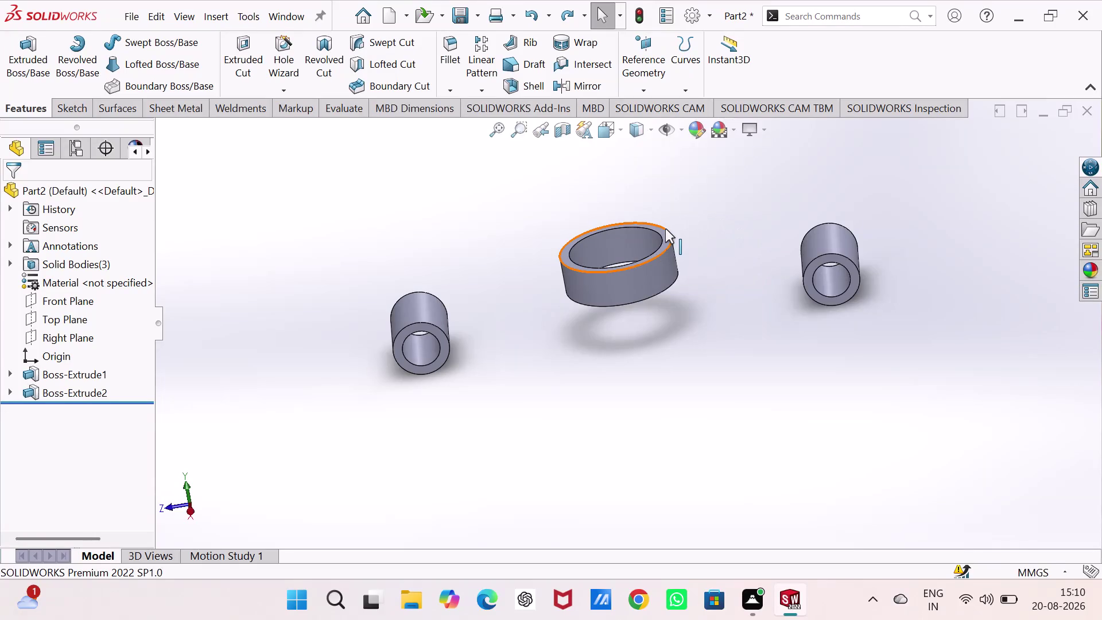
Open a new sketch on the ring's top face and view it Normal To.
click(662, 232)
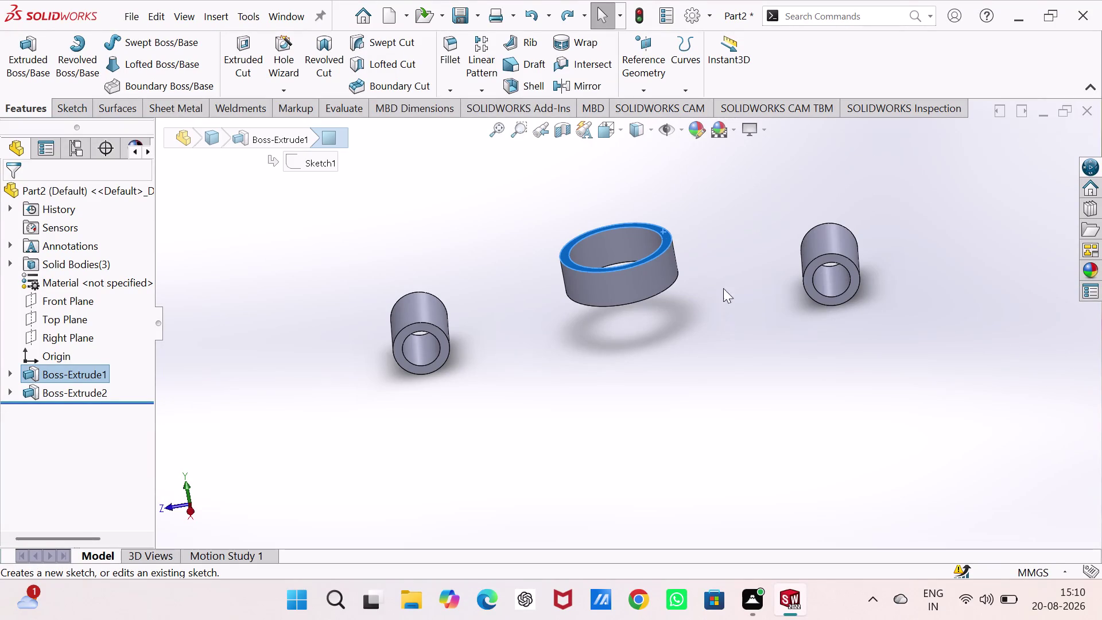
click(723, 277)
click(663, 231)
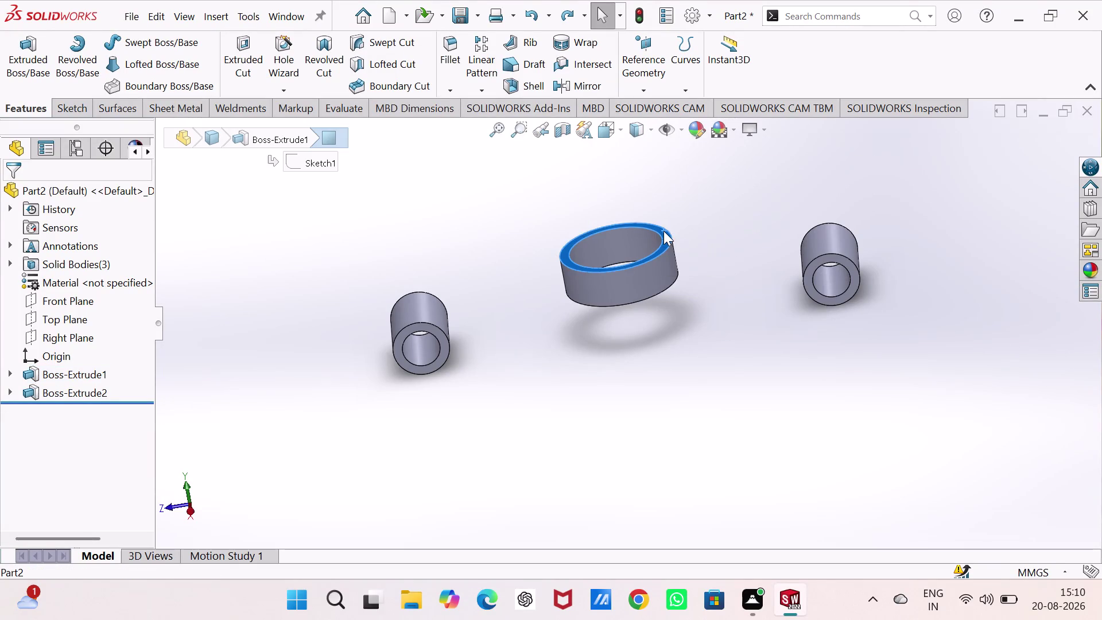
click(721, 197)
click(759, 270)
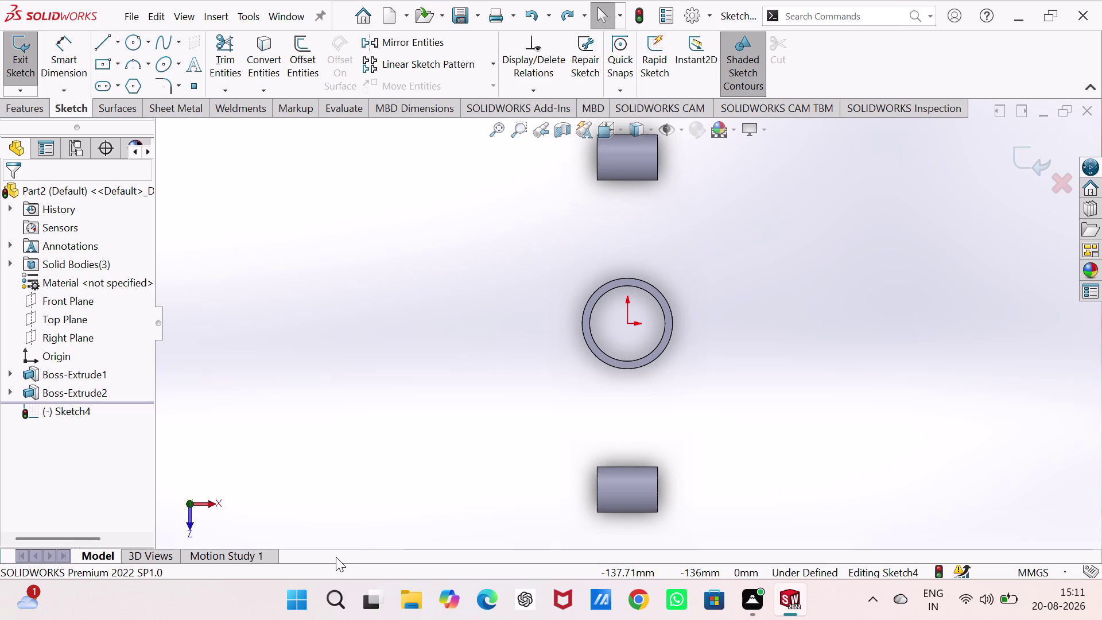
Draw a vertical centerline from the ring's centre to below the lower cylinder.
double_click(411, 269)
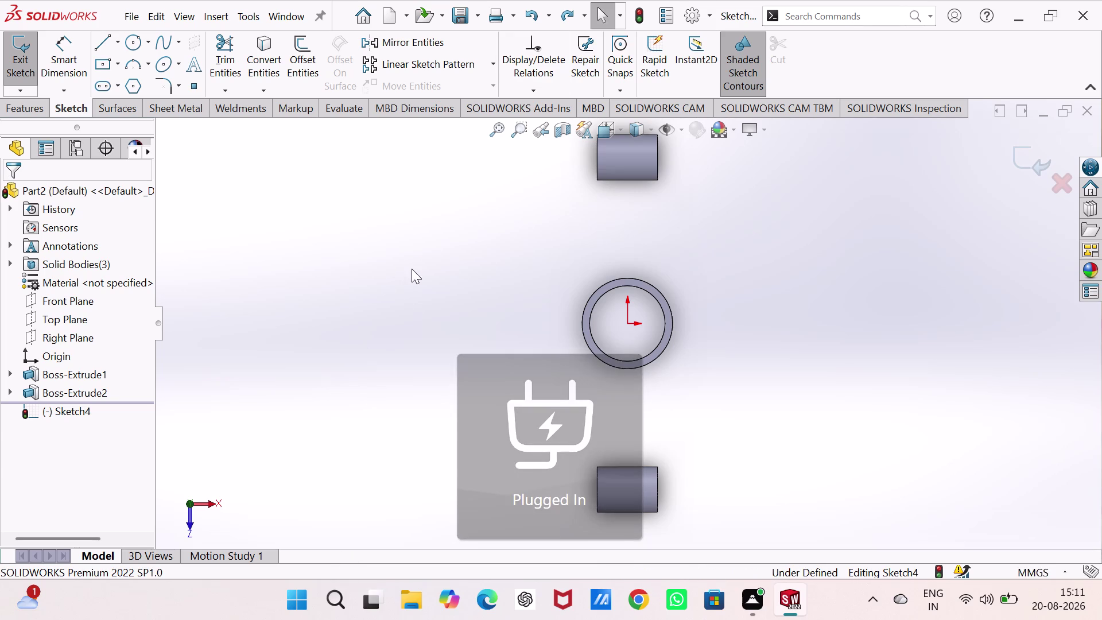
double_click(411, 272)
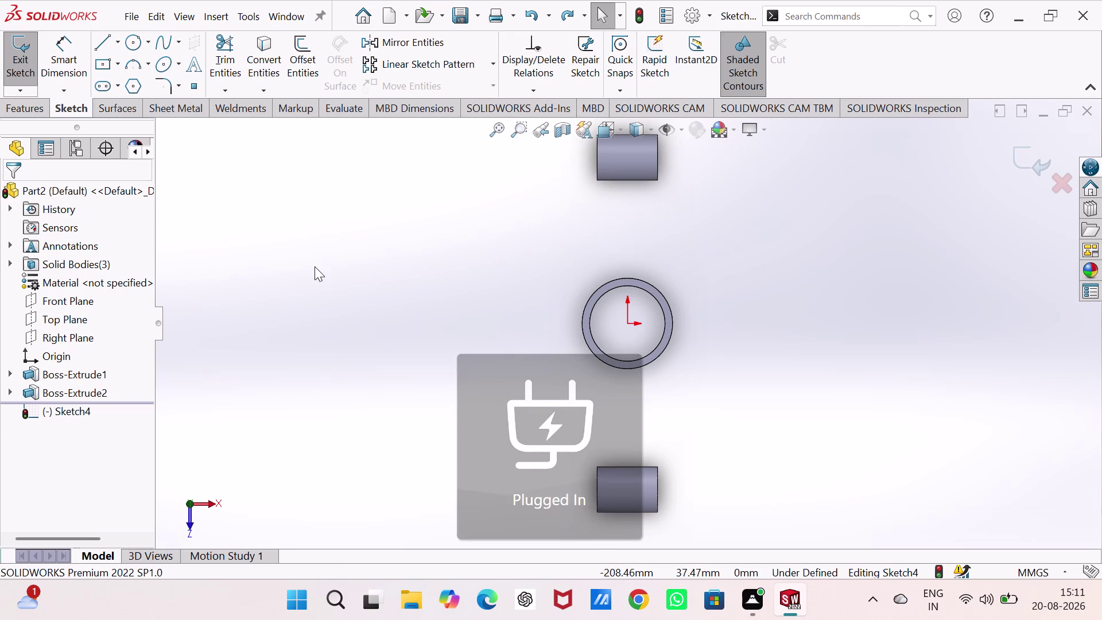
click(117, 44)
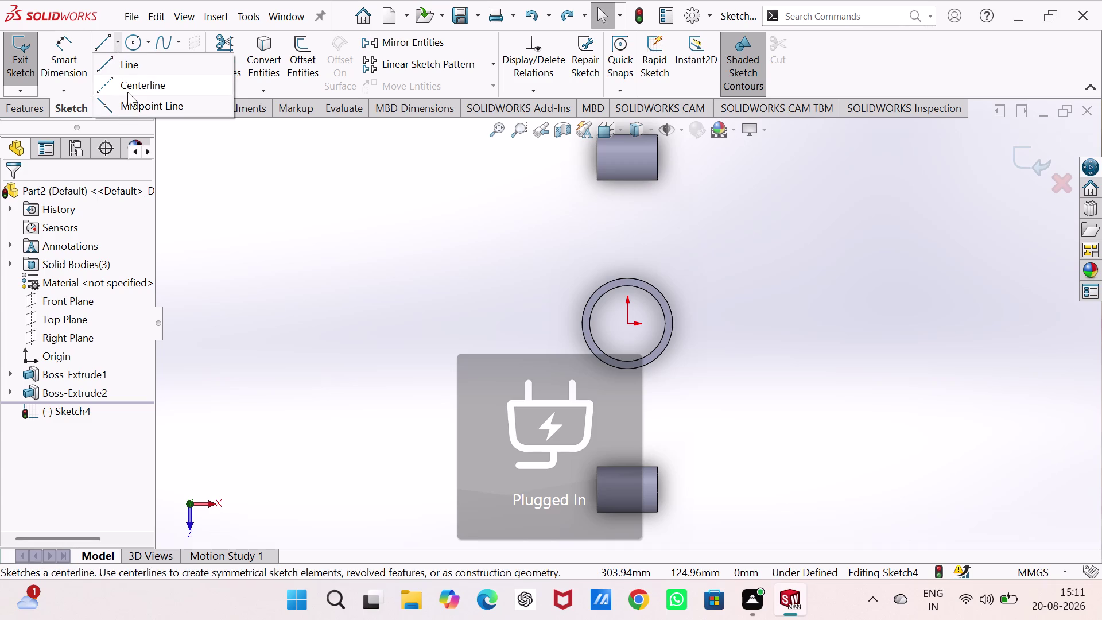
click(130, 87)
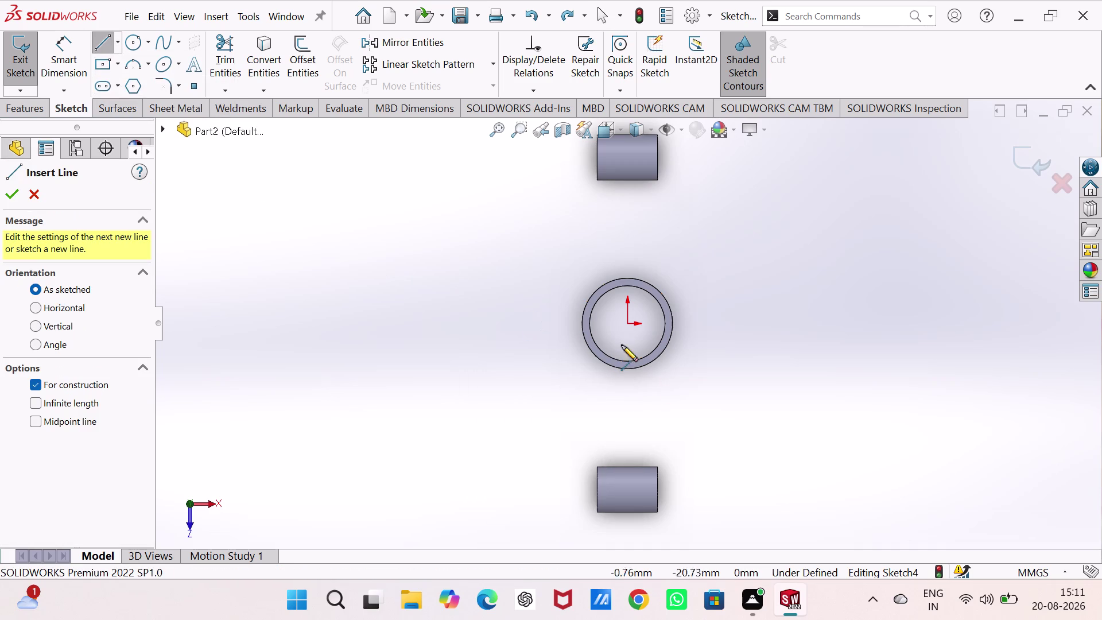
click(628, 320)
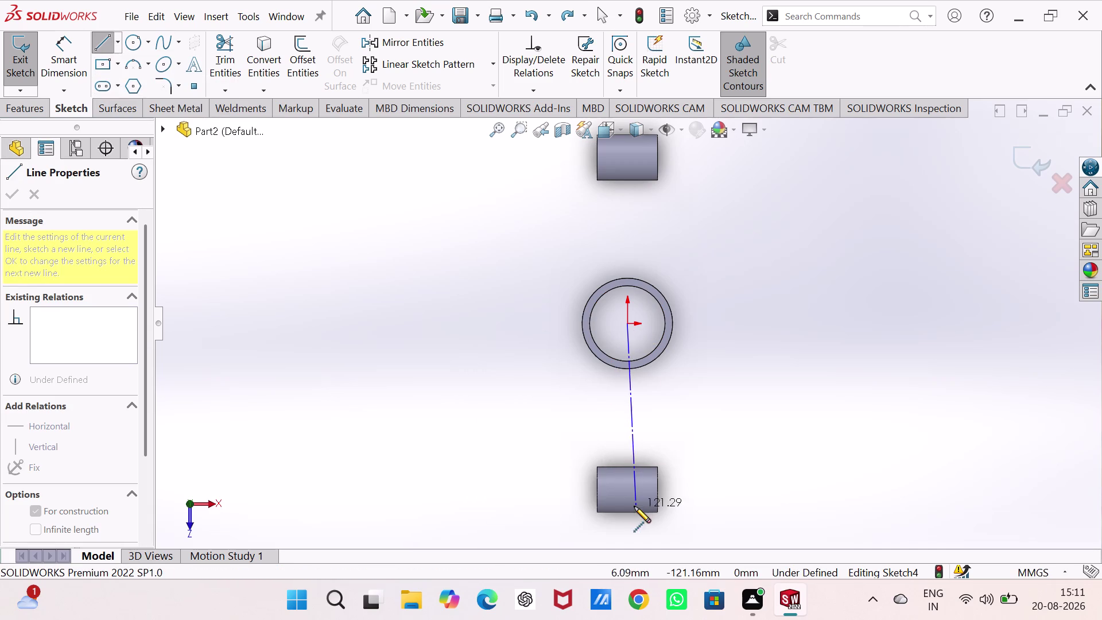
click(627, 532)
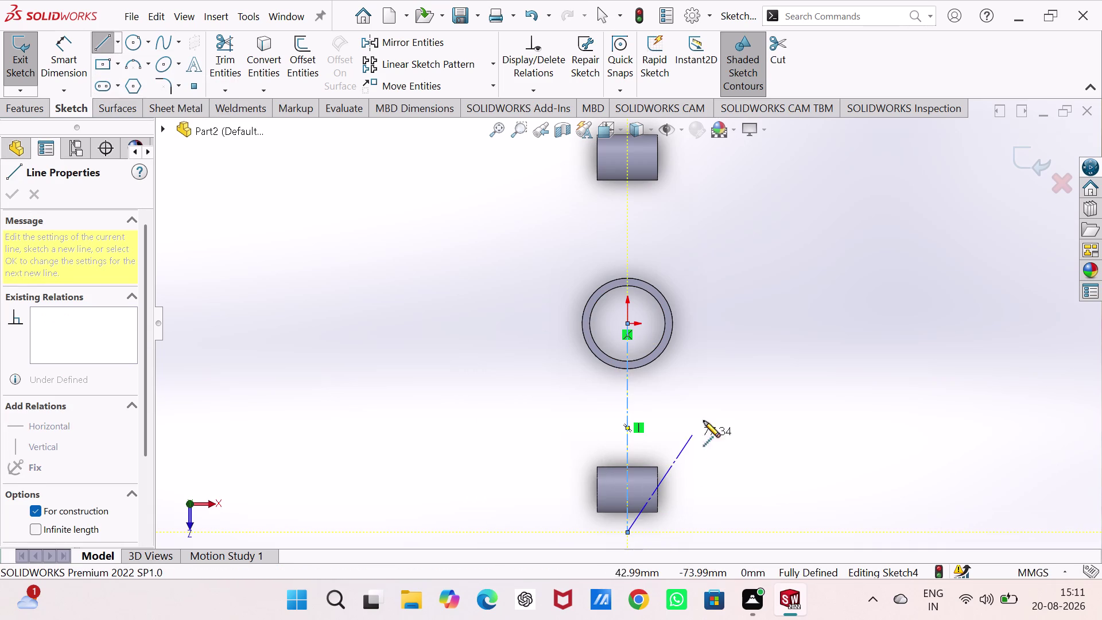
right_click(713, 385)
click(750, 399)
click(725, 377)
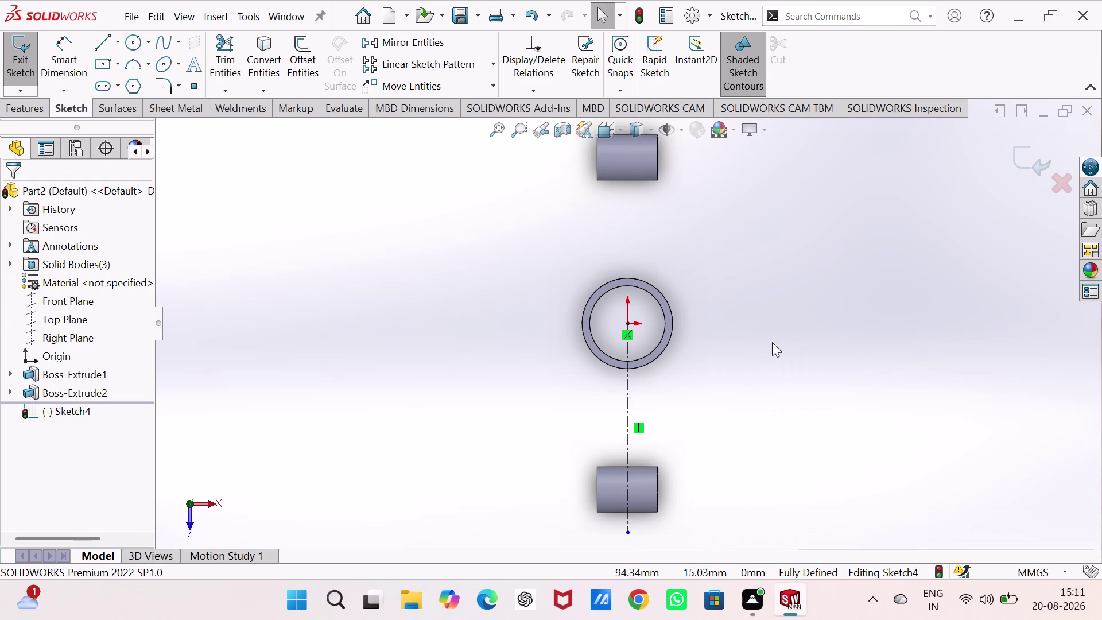